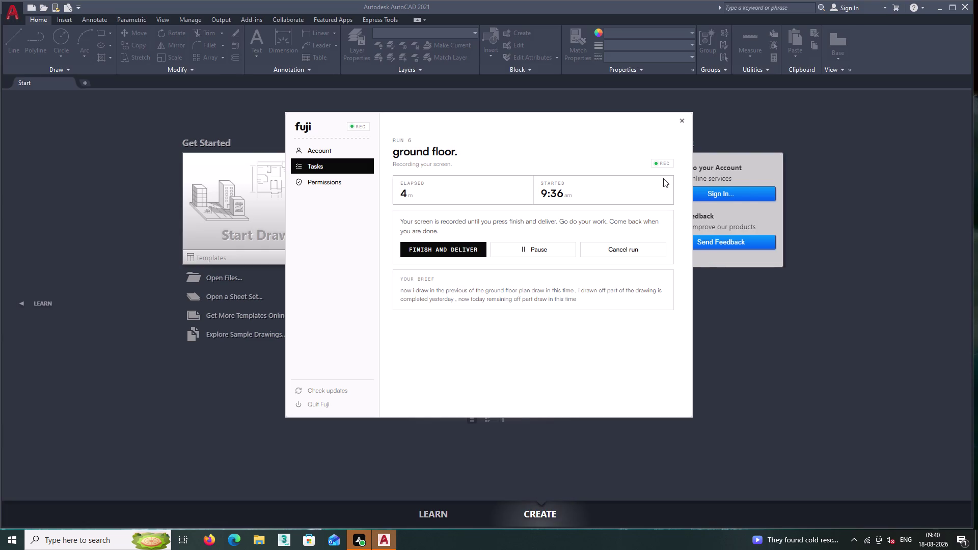
Close AutoCAD 2021 from its Start tab and relaunch it from the desktop shortcut.
double_click(12, 10)
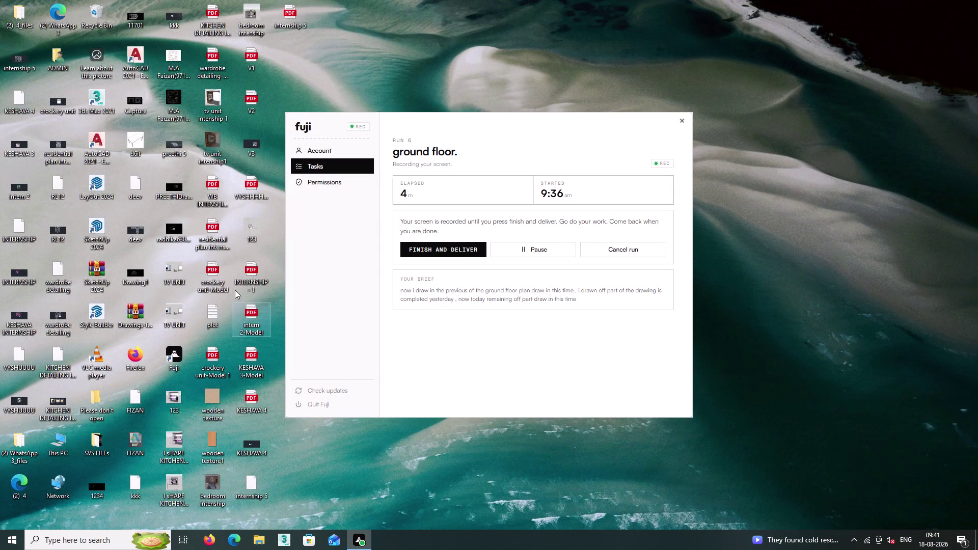
triple_click(96, 145)
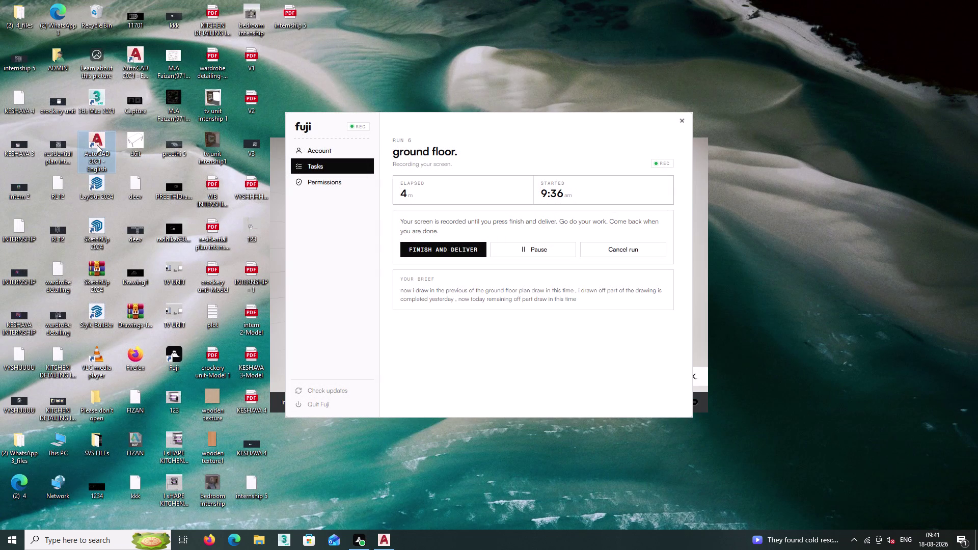